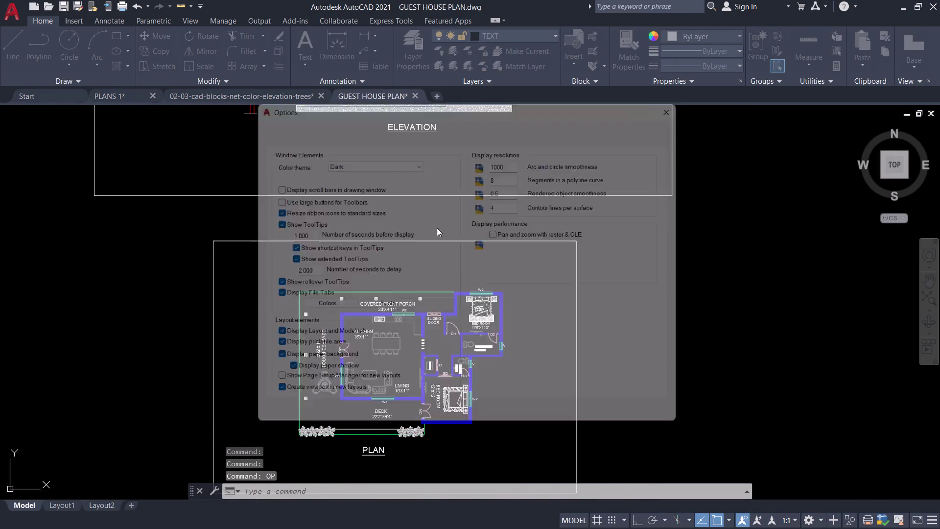
Pan to the plan and set the uniform model space background to White in Options.
click(332, 305)
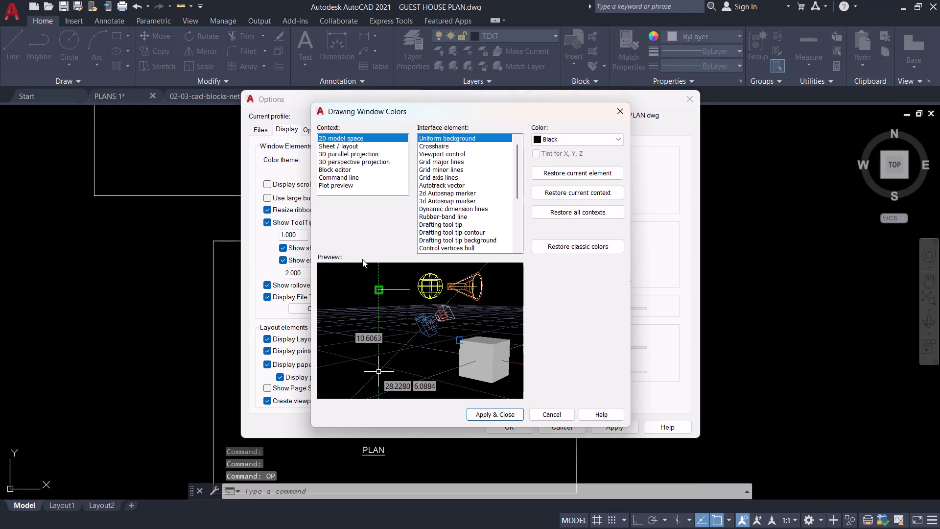
click(558, 141)
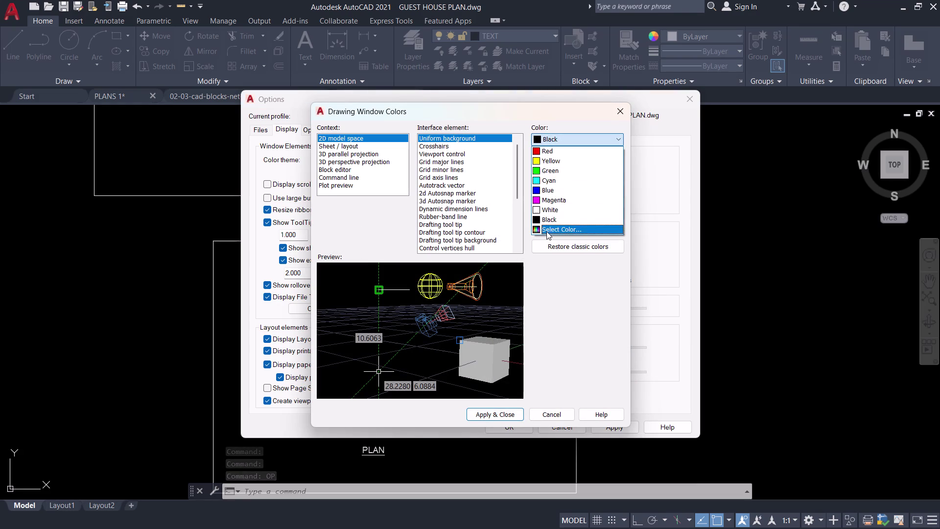
click(550, 209)
click(506, 414)
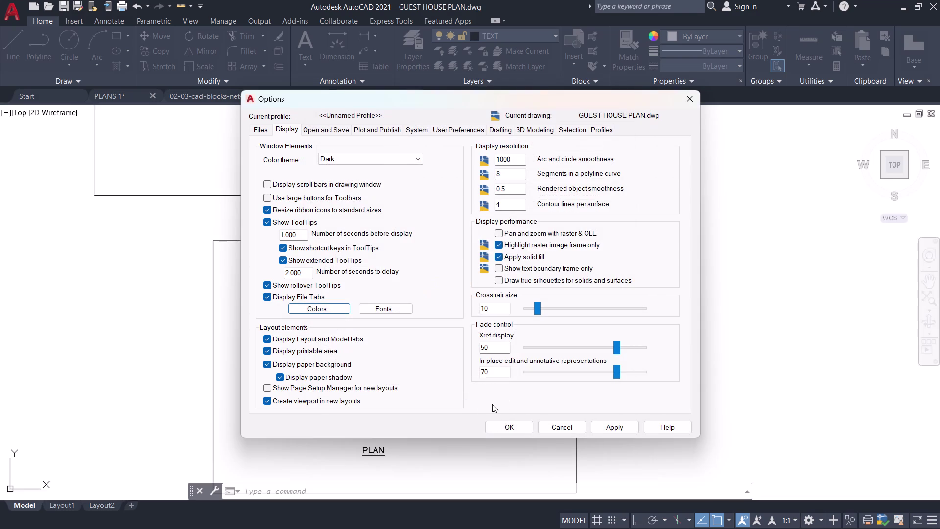
click(506, 432)
scroll(up, 3)
Turn on Clean Screen and pan until the floor plan and PLAN title are centred.
middle_drag(495, 375, 529, 336)
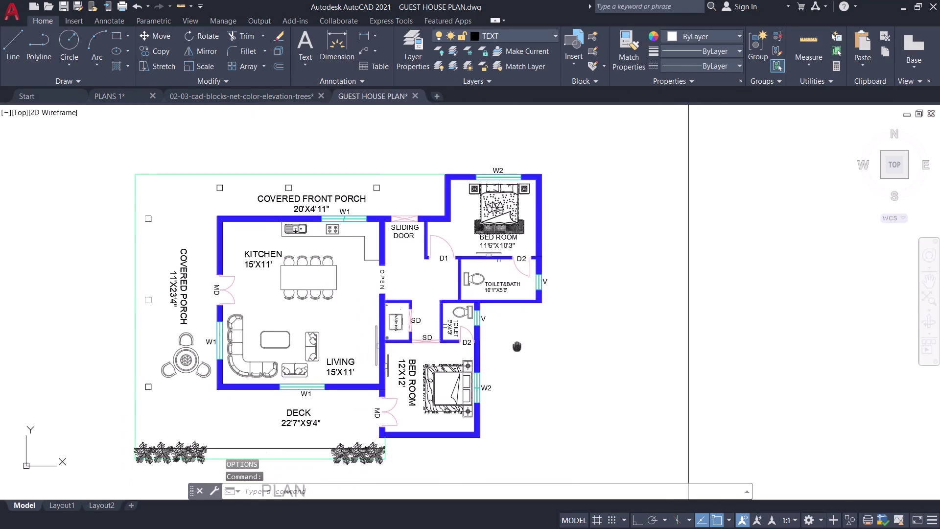
middle_drag(530, 336, 543, 325)
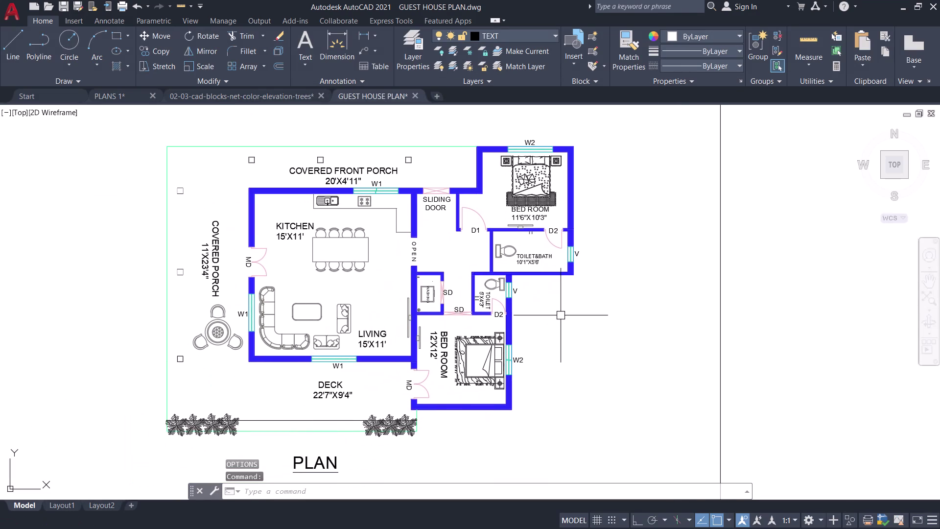
middle_drag(561, 315, 537, 305)
scroll(down, 3)
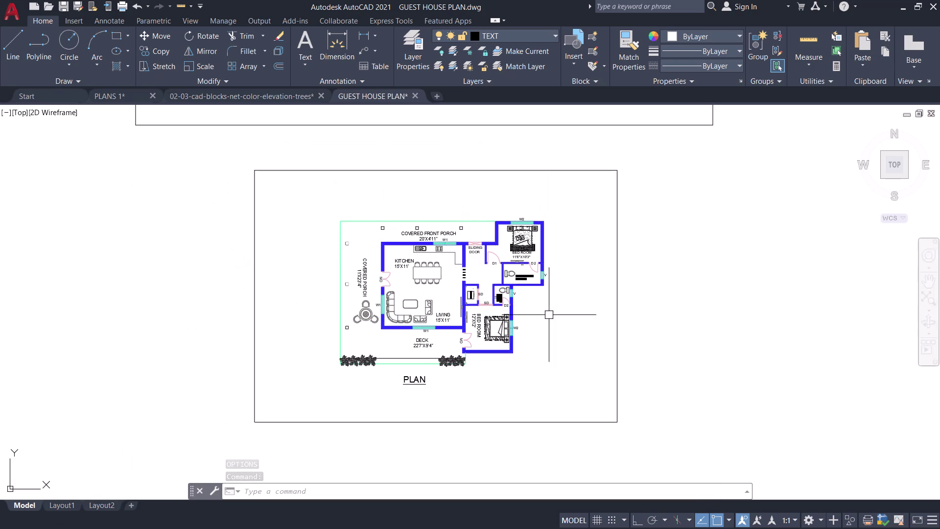
scroll(up, 3)
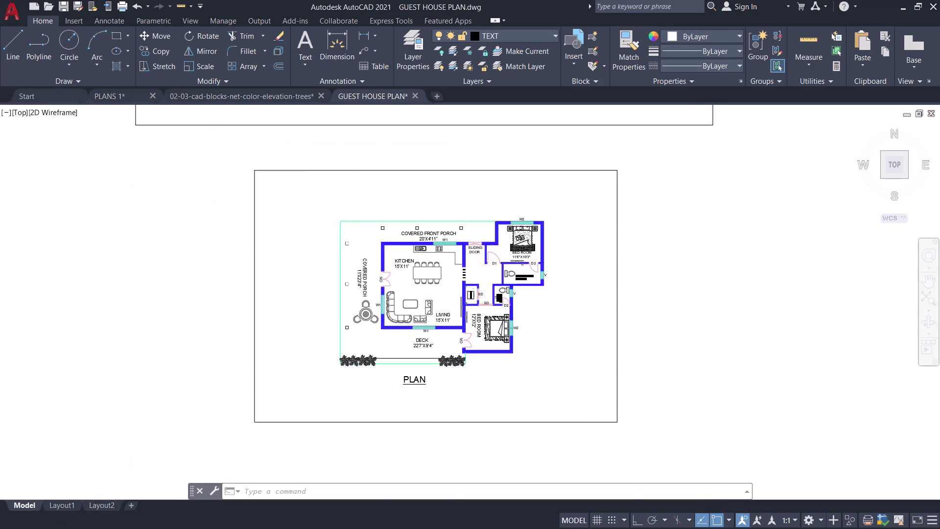
middle_drag(285, 217, 107, 136)
middle_click(107, 136)
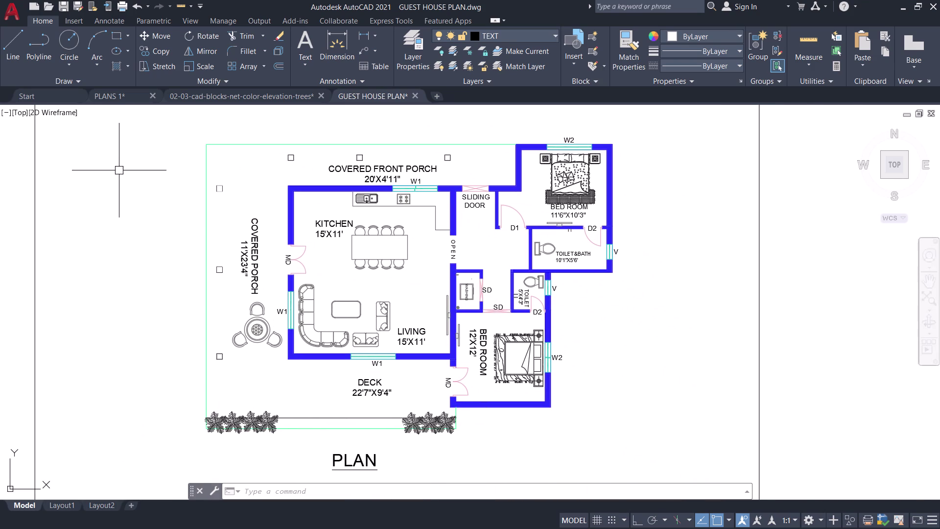
middle_drag(119, 171, 119, 188)
key(ctrl+0)
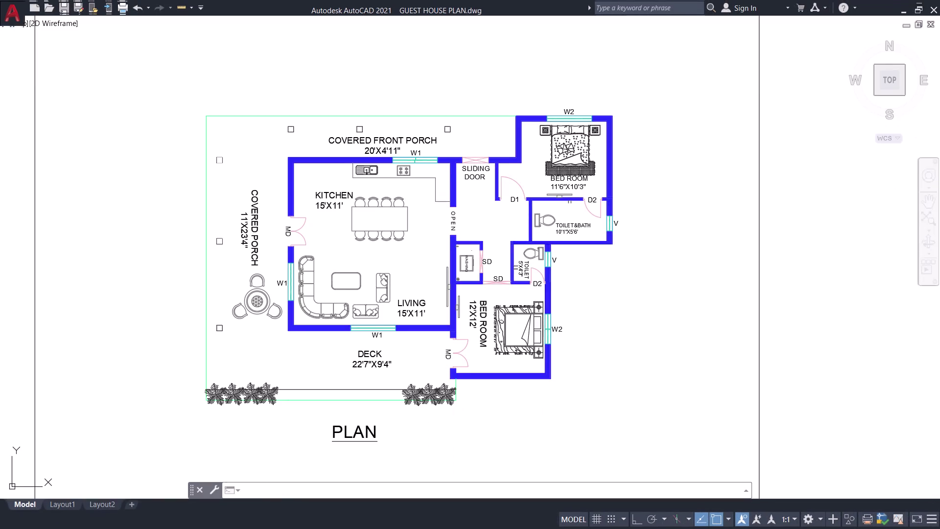
middle_drag(117, 149, 171, 149)
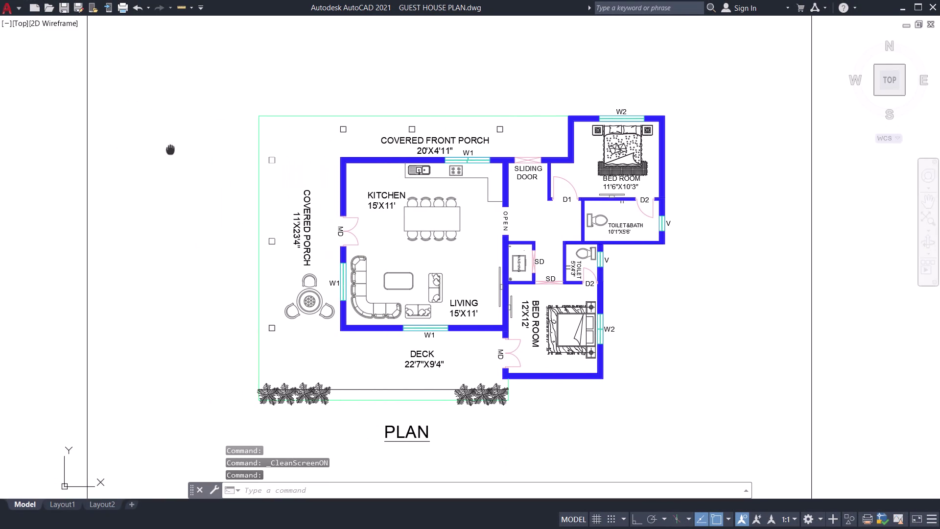
middle_drag(171, 149, 184, 160)
Snip a region covering the full floor plan and PLAN title, then dismiss the notification.
key(Print)
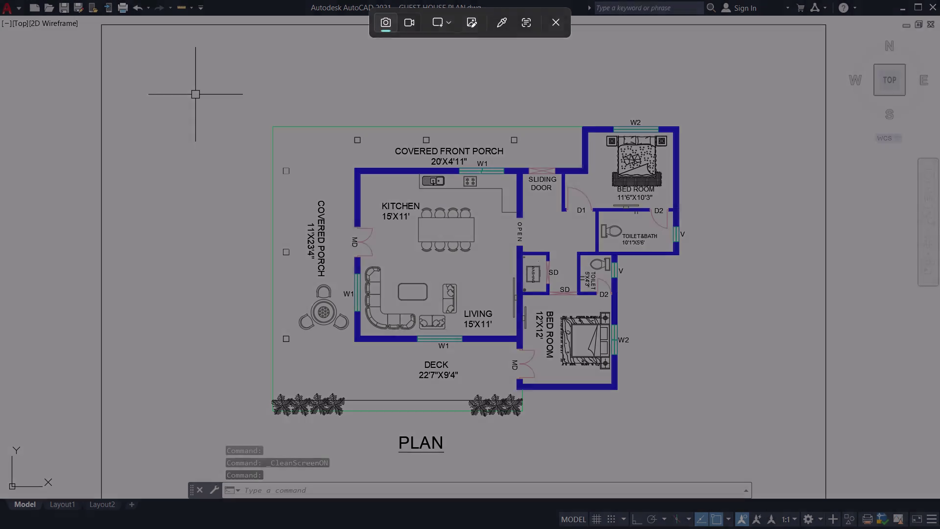
drag(150, 68, 672, 322)
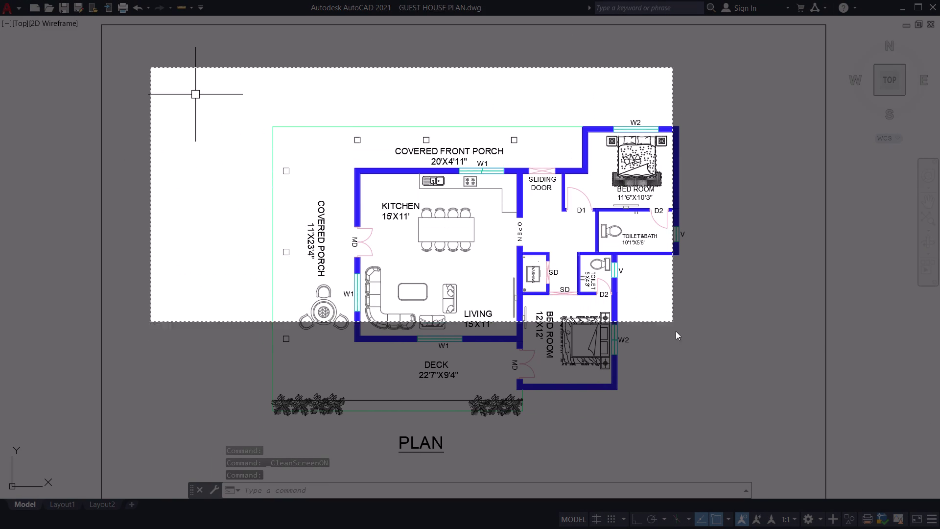
drag(672, 322, 750, 468)
key(Escape)
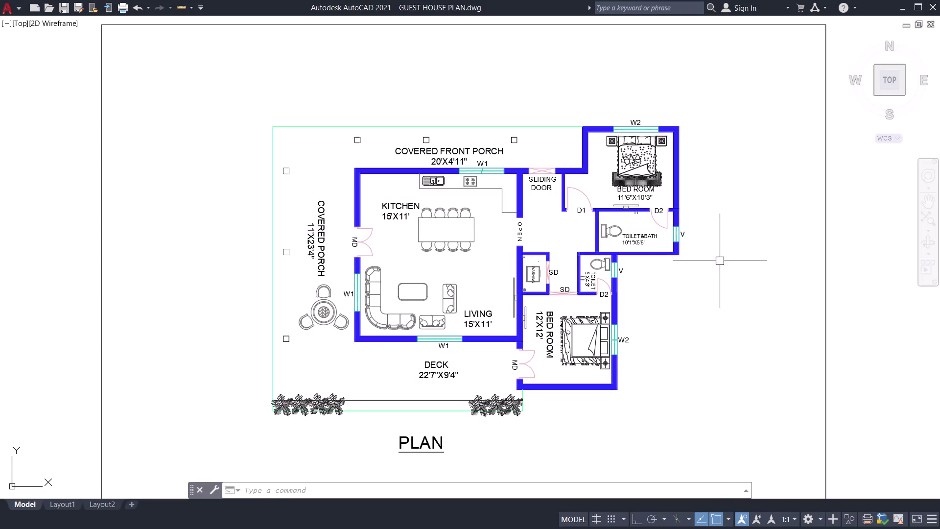
key(Print)
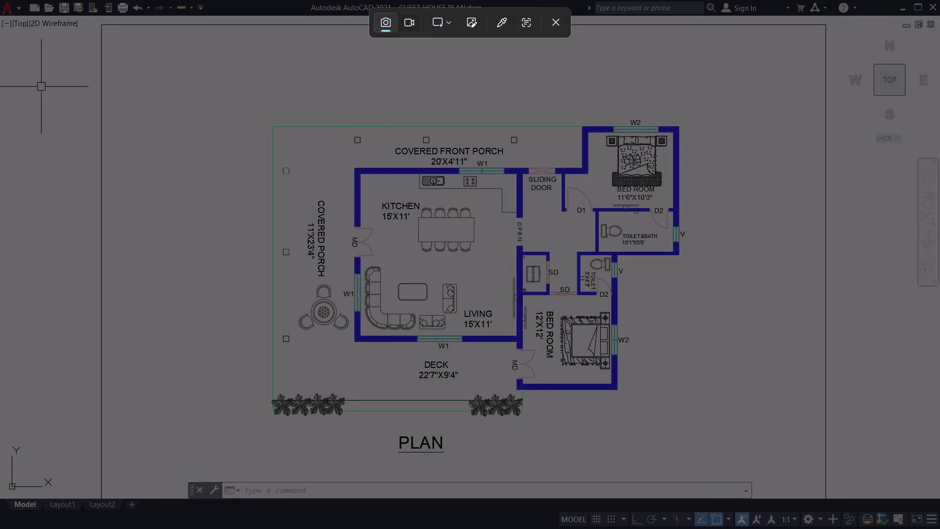
drag(148, 62, 783, 471)
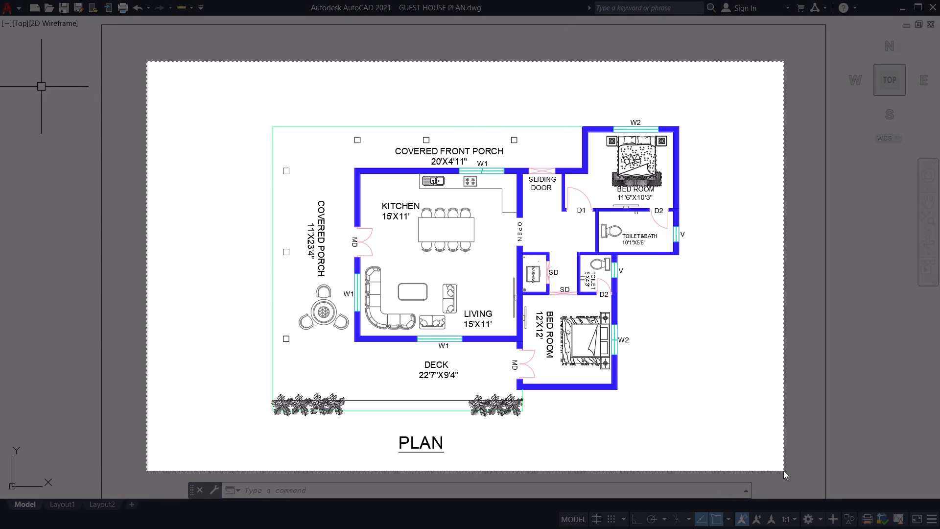
drag(784, 471, 799, 472)
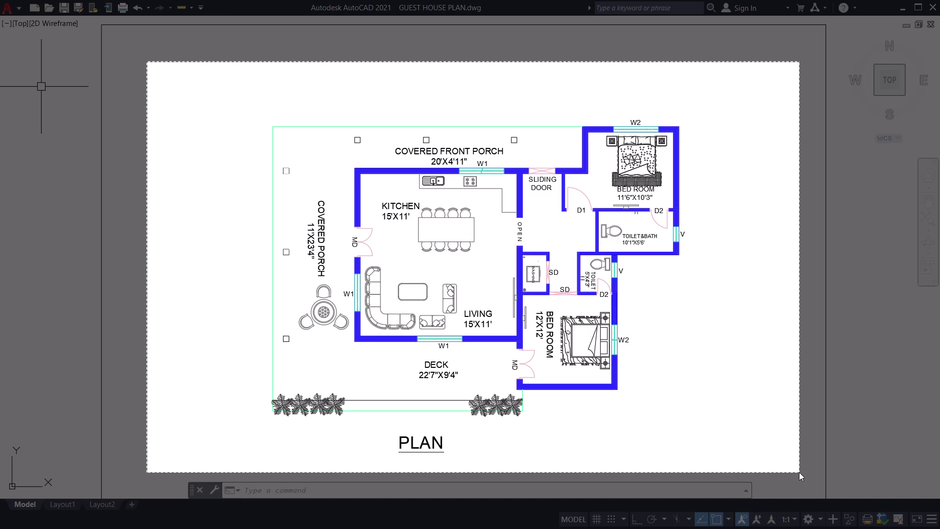
drag(799, 472, 776, 475)
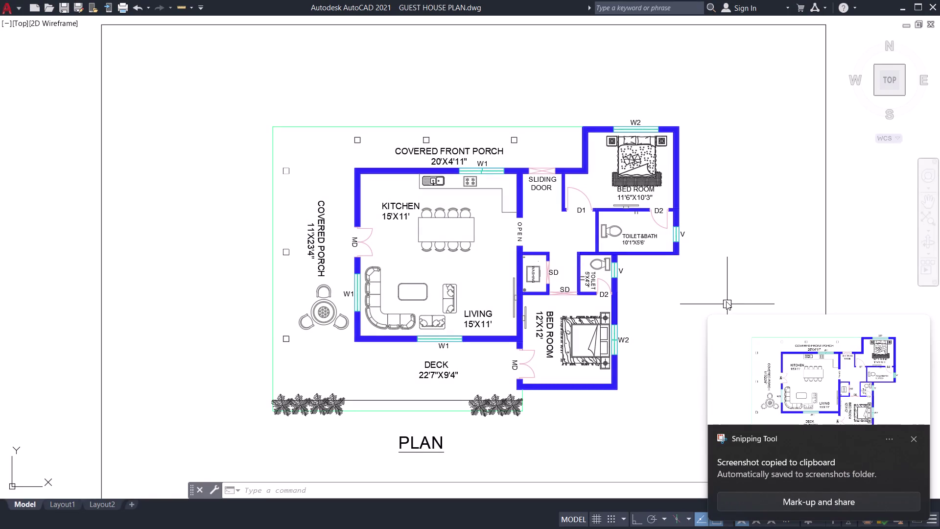
click(914, 440)
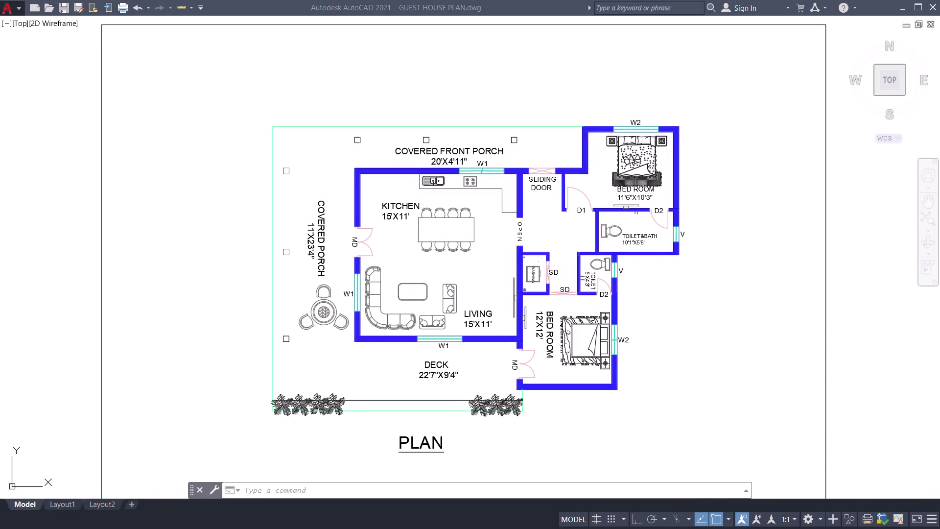
Pan over to the ELEVATION drawing and centre it in the view.
scroll(down, 3)
scroll(up, 3)
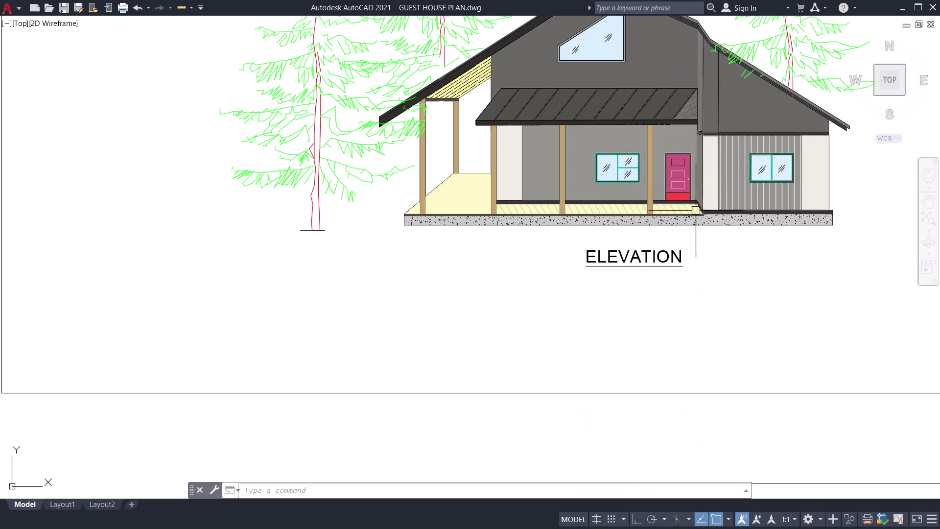
middle_drag(717, 267, 637, 381)
scroll(down, 3)
middle_drag(644, 378, 610, 383)
scroll(up, 3)
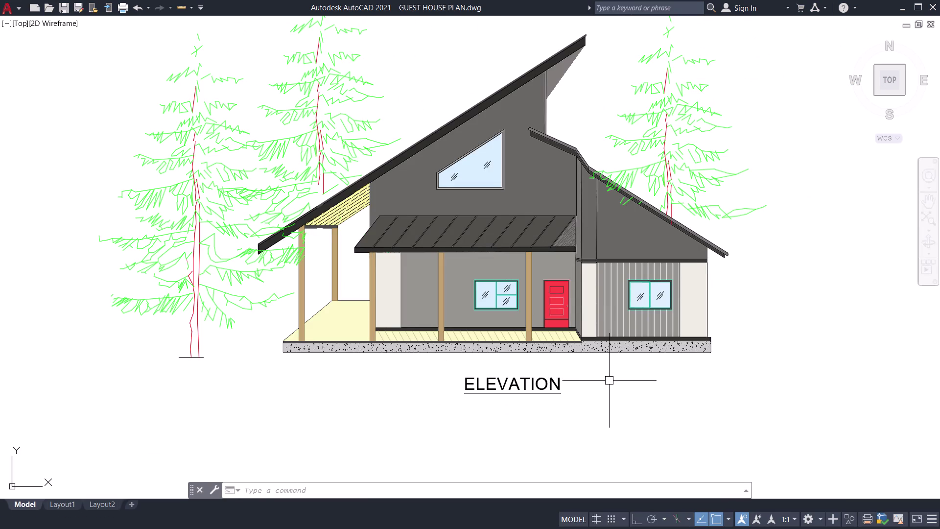
middle_drag(613, 387, 630, 465)
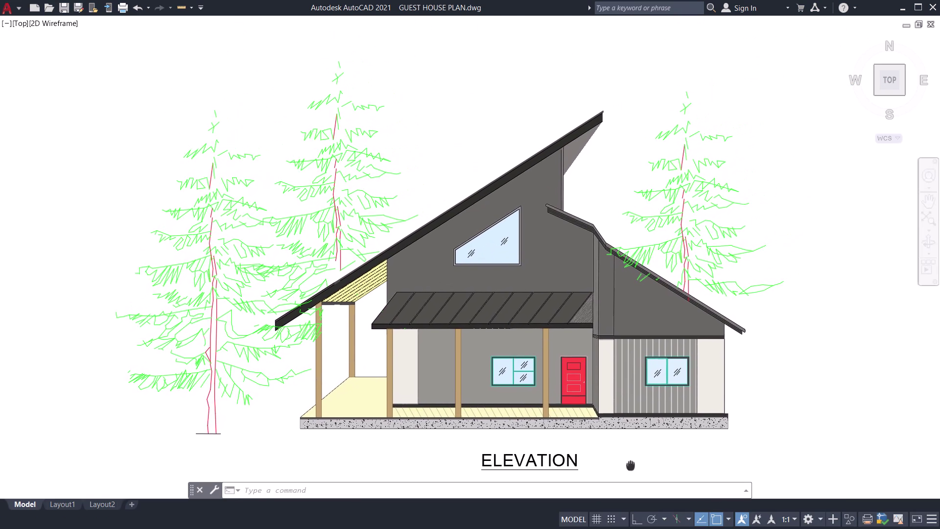
middle_drag(630, 465, 618, 465)
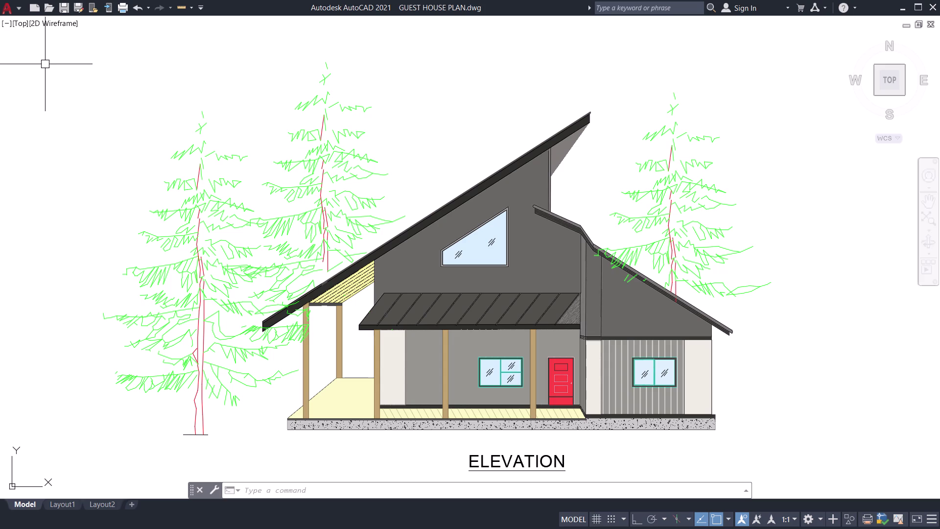
middle_drag(53, 83, 57, 50)
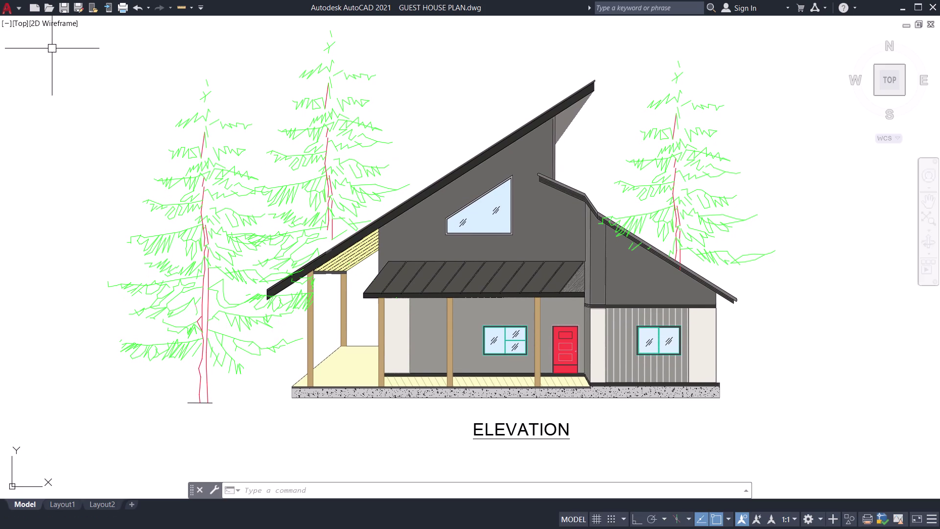
Snip a region around the elevation including its ELEVATION title.
key(Print)
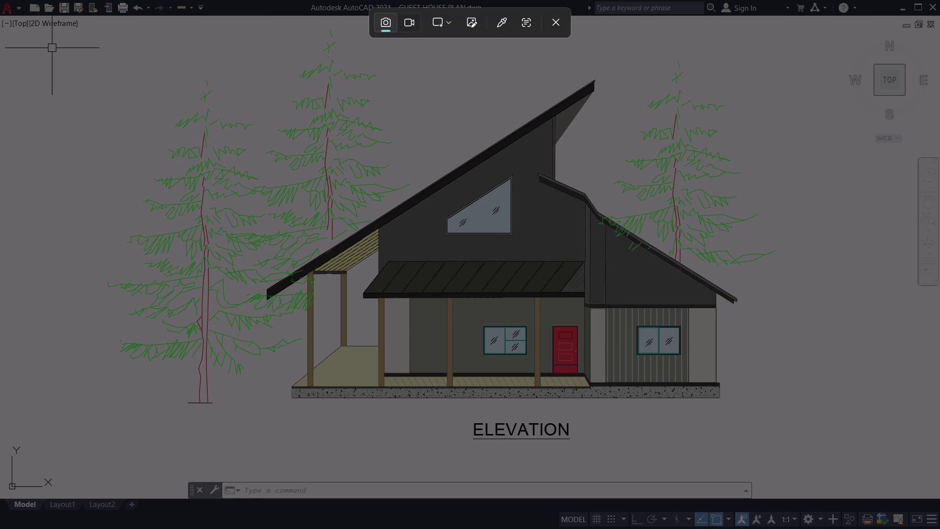
drag(15, 17, 844, 476)
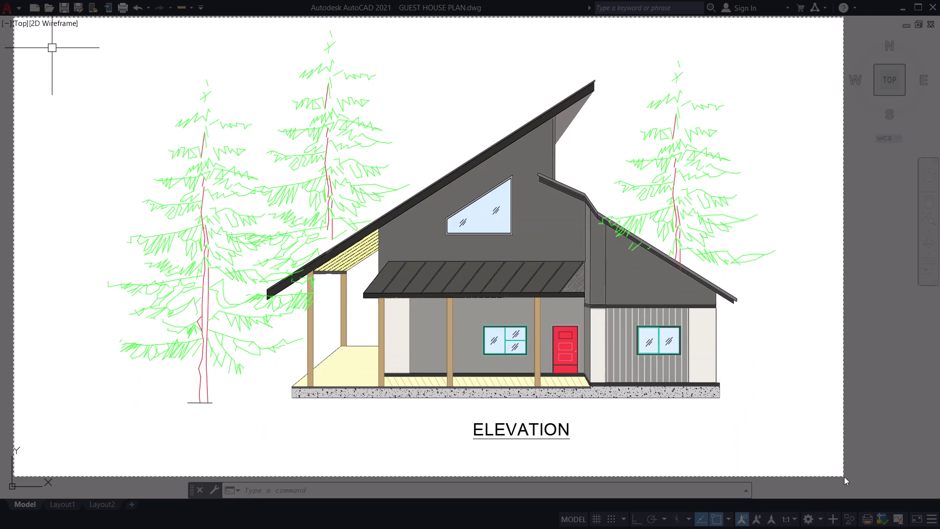
drag(843, 476, 841, 472)
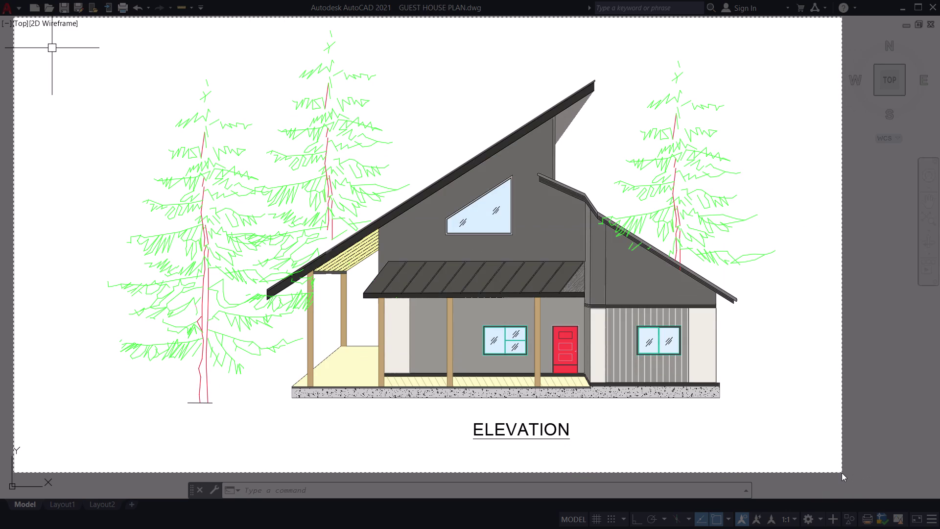
drag(841, 472, 842, 461)
key(Escape)
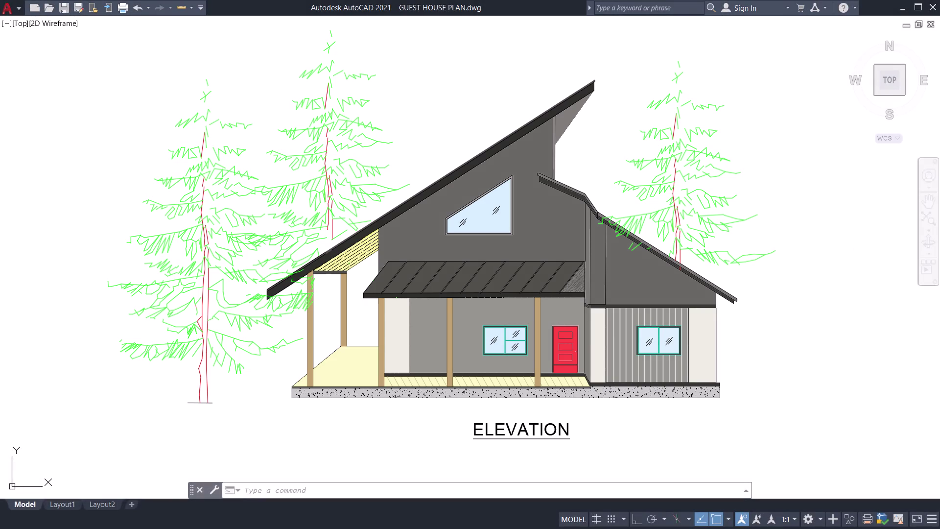